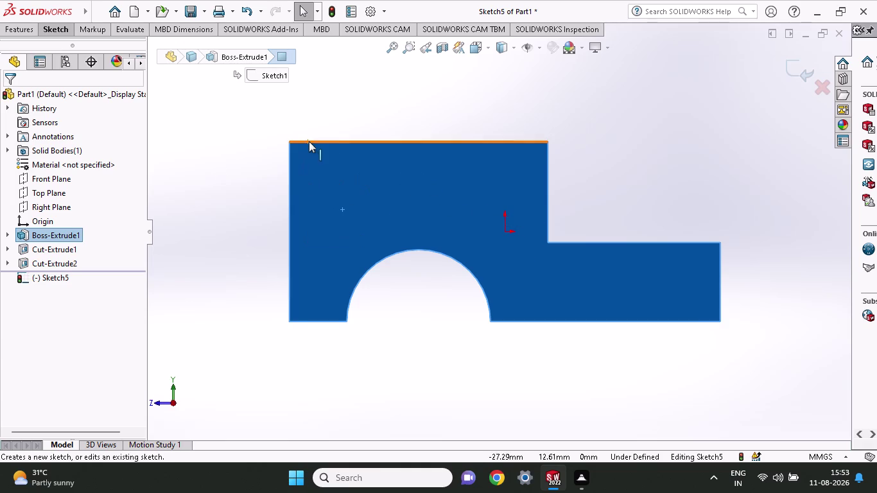
Start a sketch on the side face and draw a diagonal line across its upper-left corner.
click(58, 27)
click(77, 45)
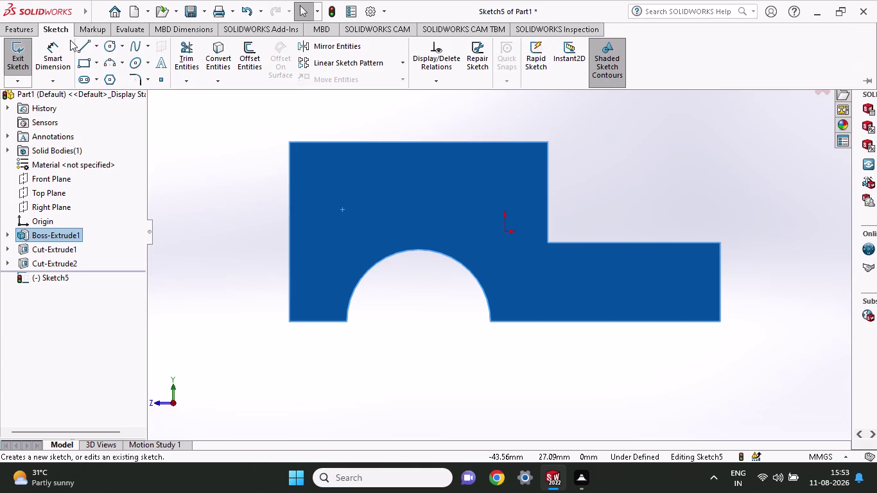
click(288, 320)
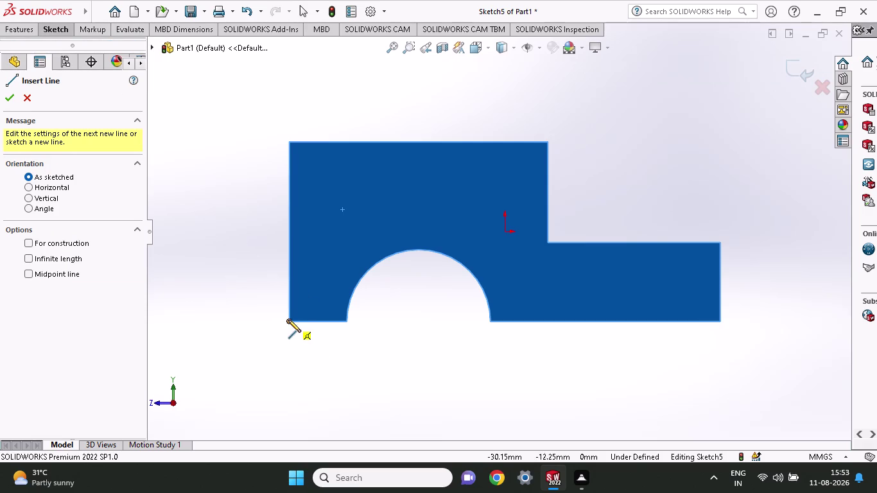
click(290, 264)
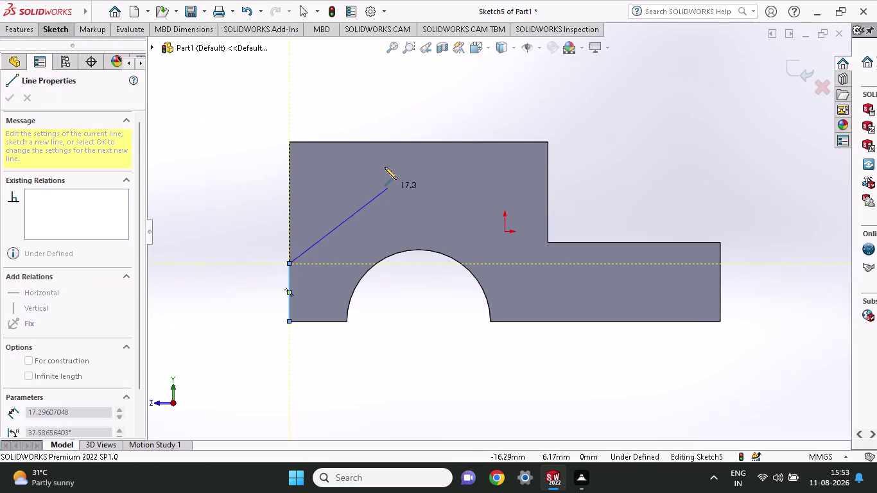
click(404, 142)
right_click(214, 175)
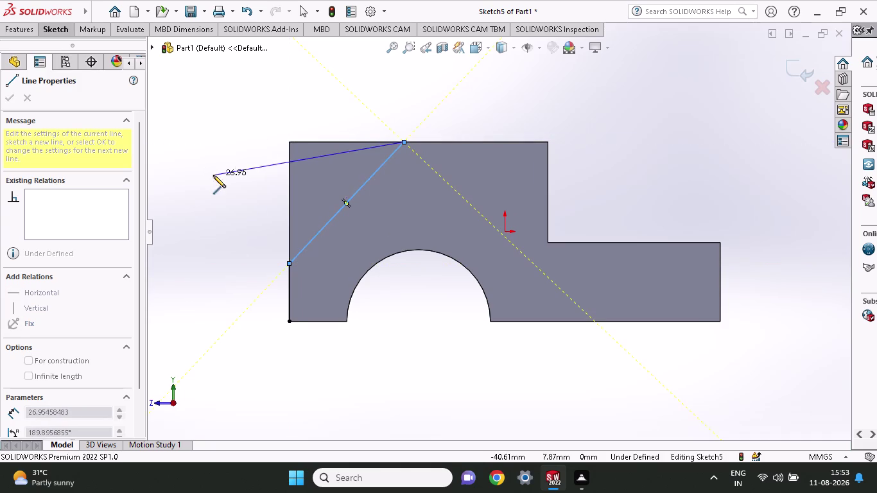
click(236, 185)
click(46, 32)
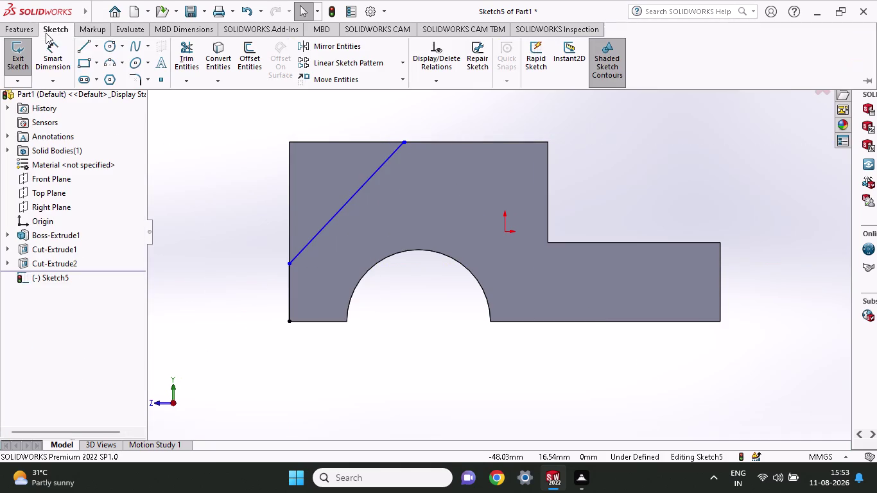
click(60, 52)
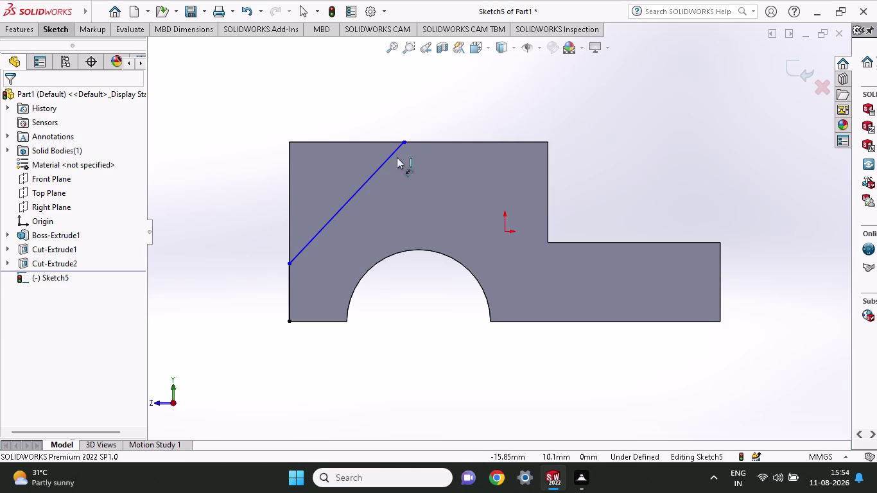
click(405, 144)
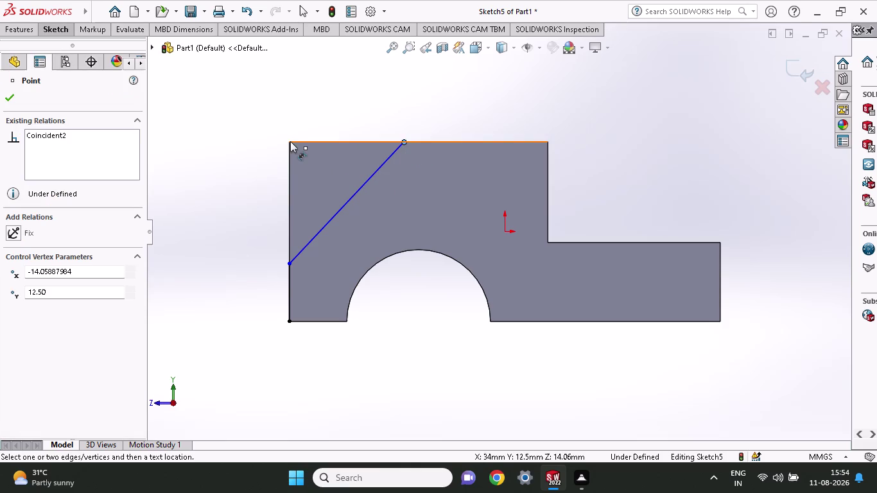
Dimension the diagonal's top end 18 mm from the face's upper-left corner.
click(290, 141)
click(290, 99)
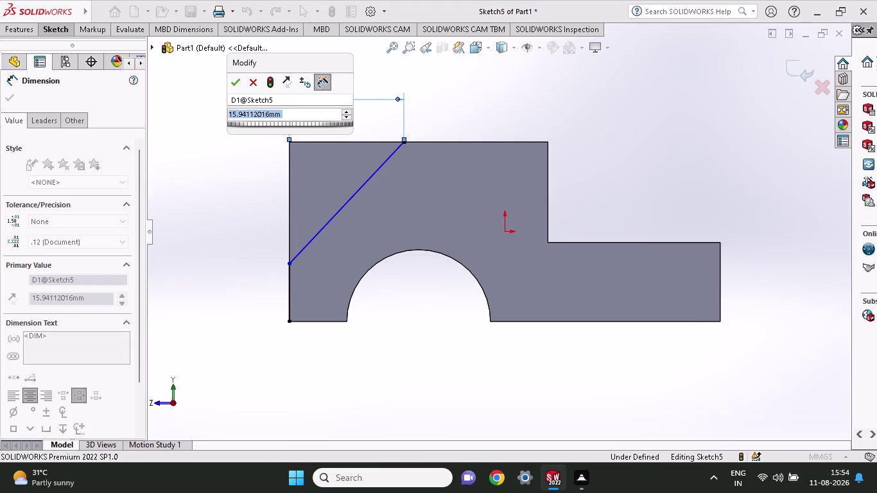
text(18)
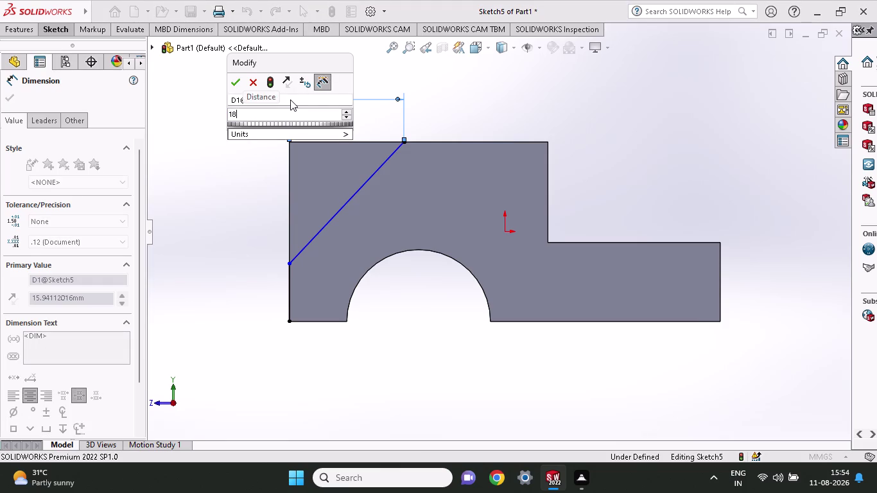
key(Return)
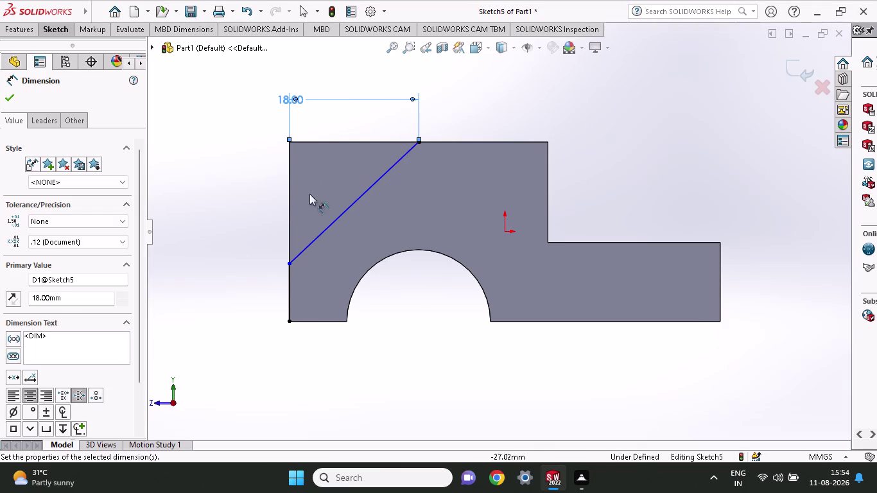
click(289, 322)
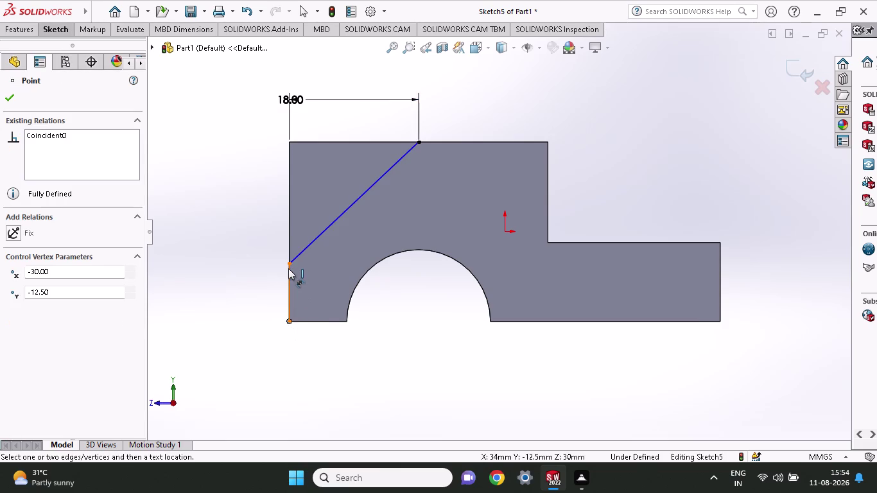
Dimension the diagonal's lower end 8 mm above the bottom-left corner.
click(289, 265)
click(249, 262)
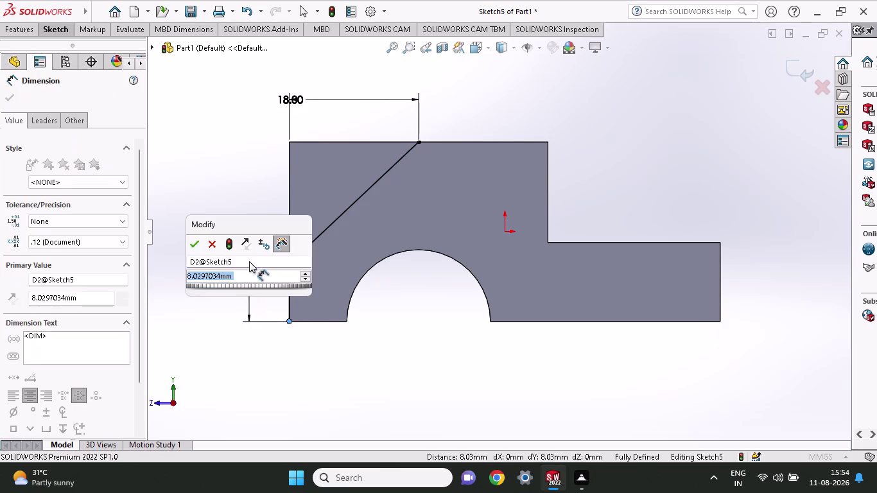
key(8)
key(Return)
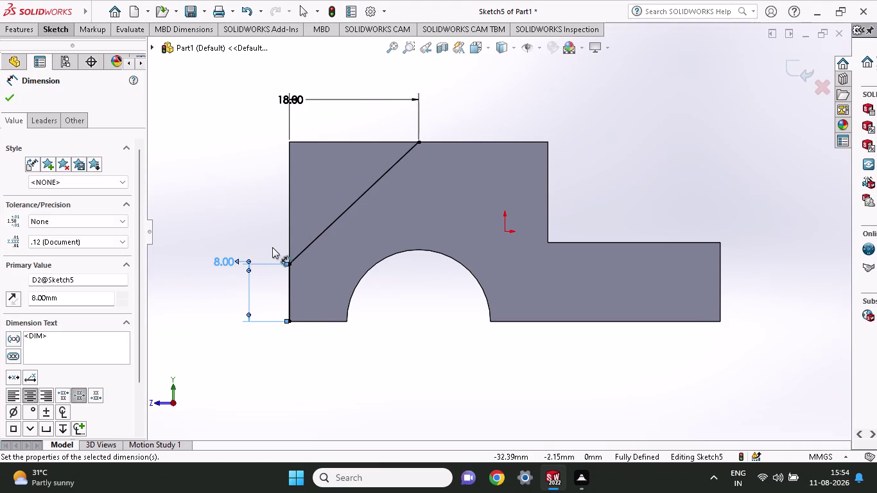
click(61, 31)
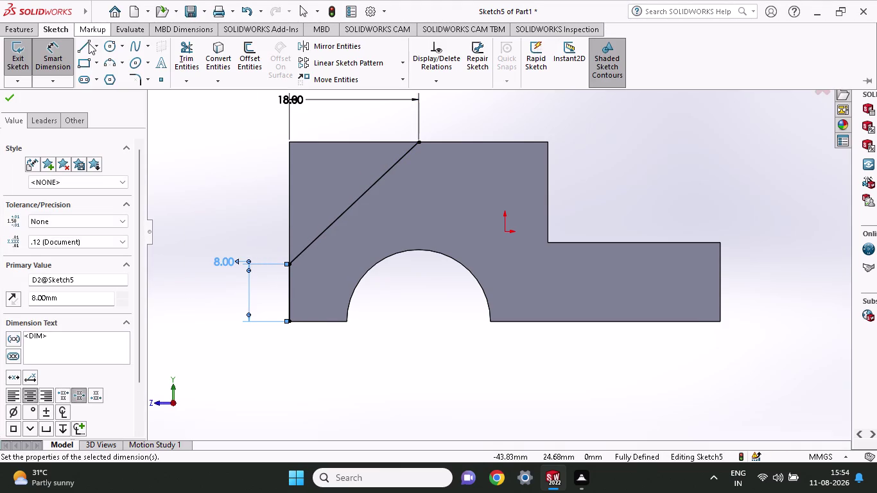
Draw lines up the left edge and along the top edge to close the corner triangle.
click(88, 43)
click(285, 263)
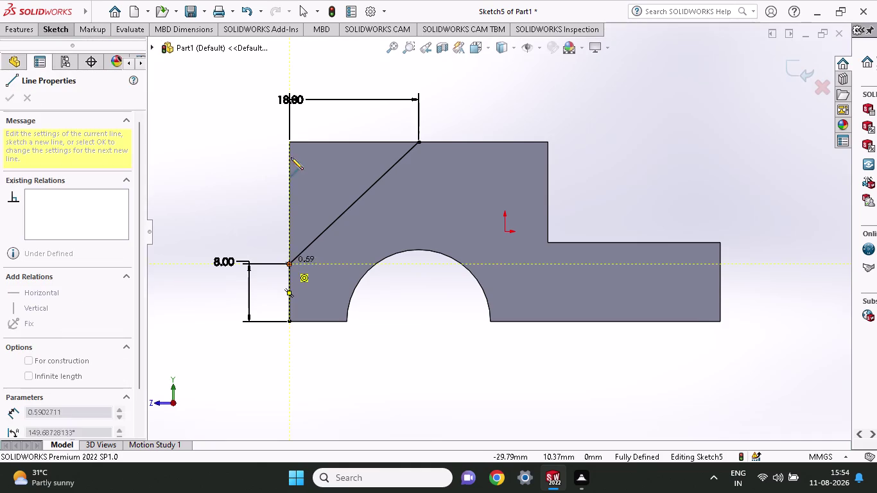
click(289, 144)
click(420, 141)
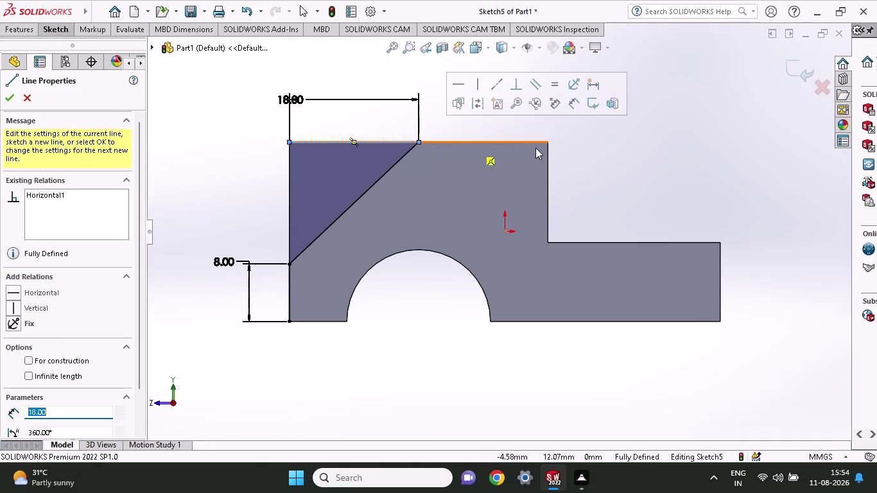
key(Escape)
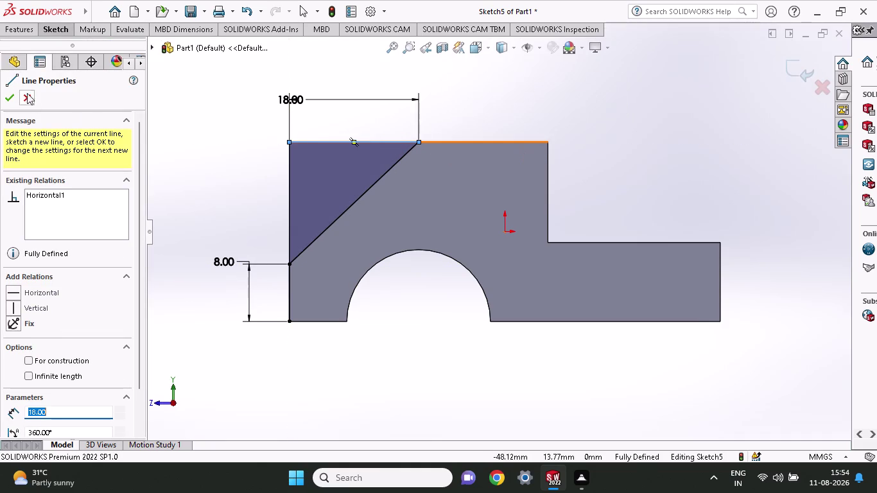
click(14, 32)
click(17, 56)
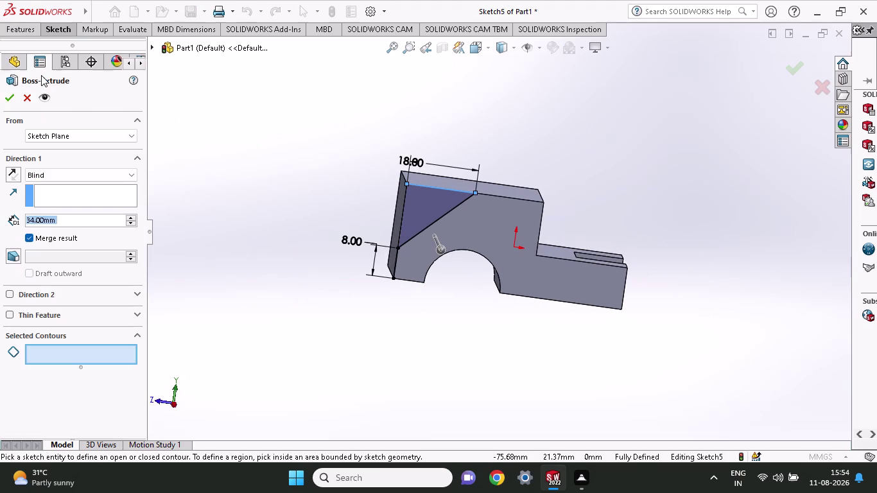
Cancel the boss extrusion and start an Extruded Cut from the sketch.
click(28, 93)
click(24, 33)
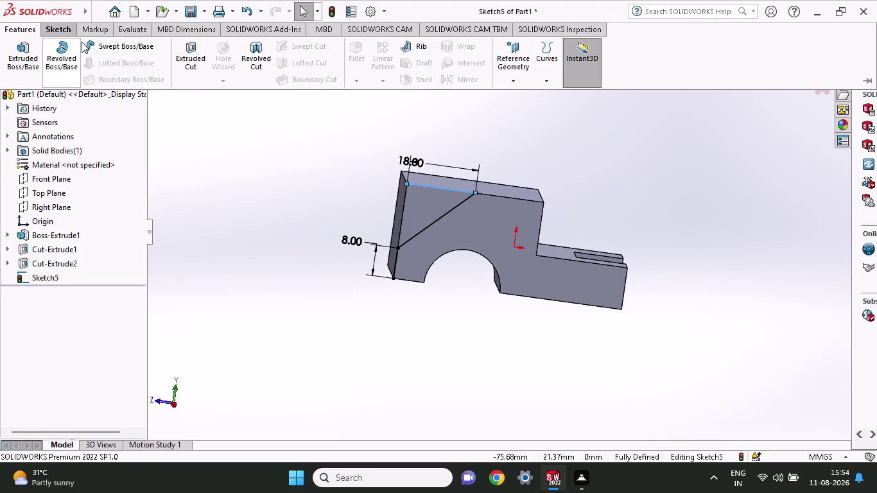
click(194, 57)
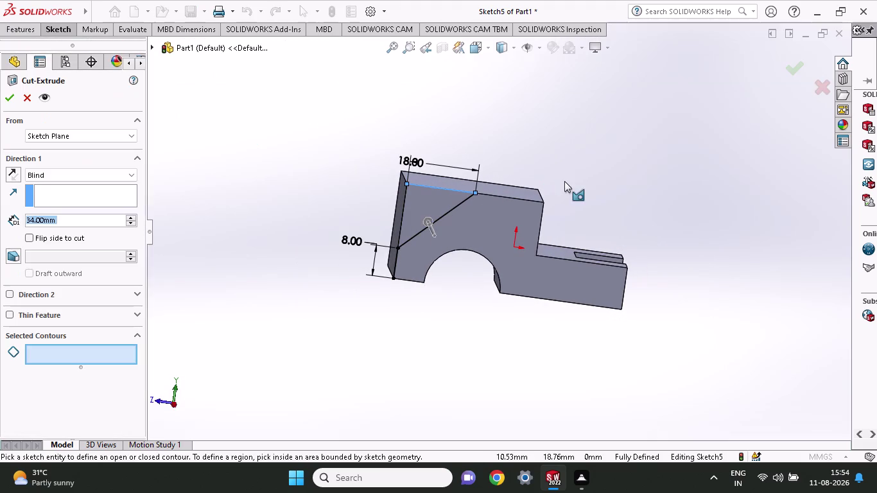
Select the corner triangle region and cut it with a Blind depth of 8 mm.
click(420, 205)
middle_drag(575, 143, 580, 149)
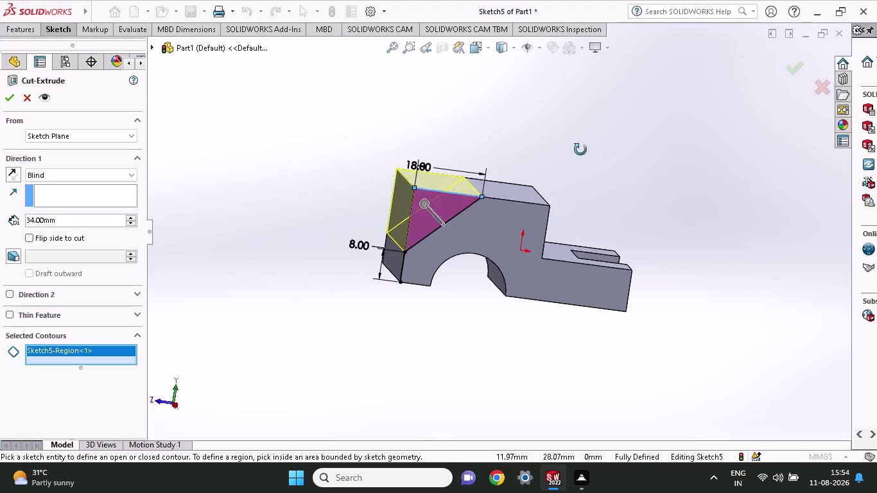
middle_drag(580, 149, 606, 185)
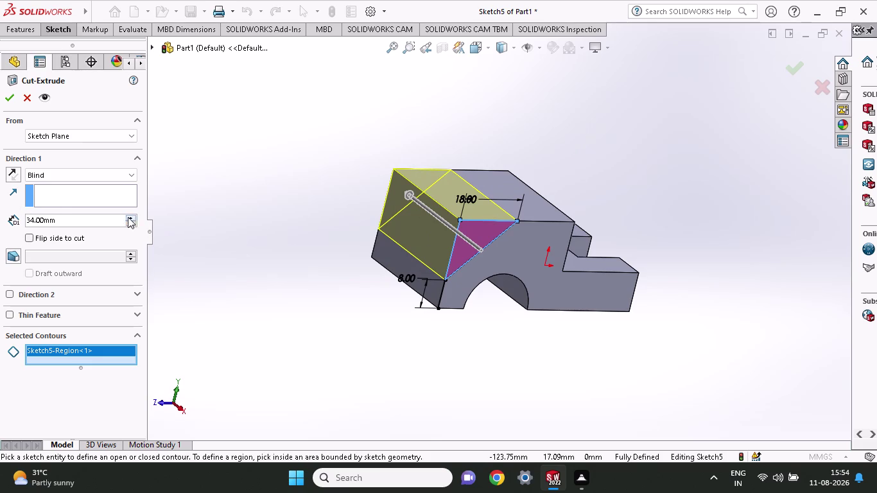
drag(109, 217, 3, 225)
key(3)
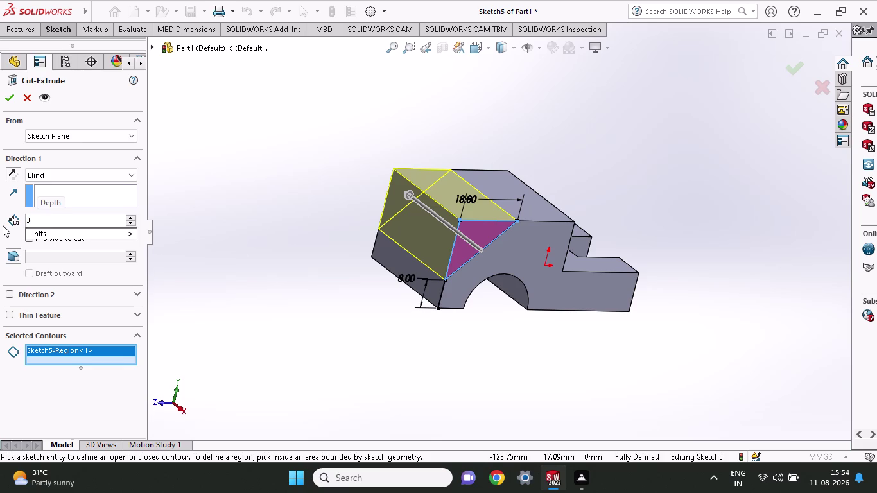
text(4-1)
text(8)
key(Return)
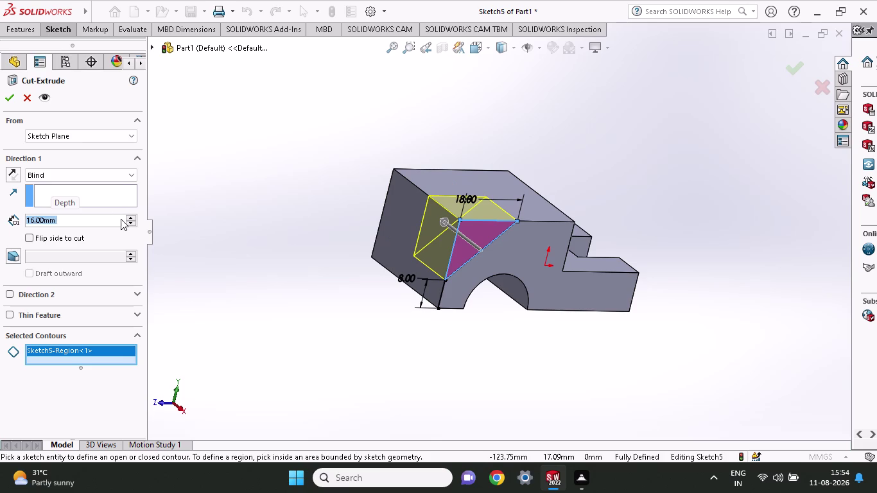
key(8)
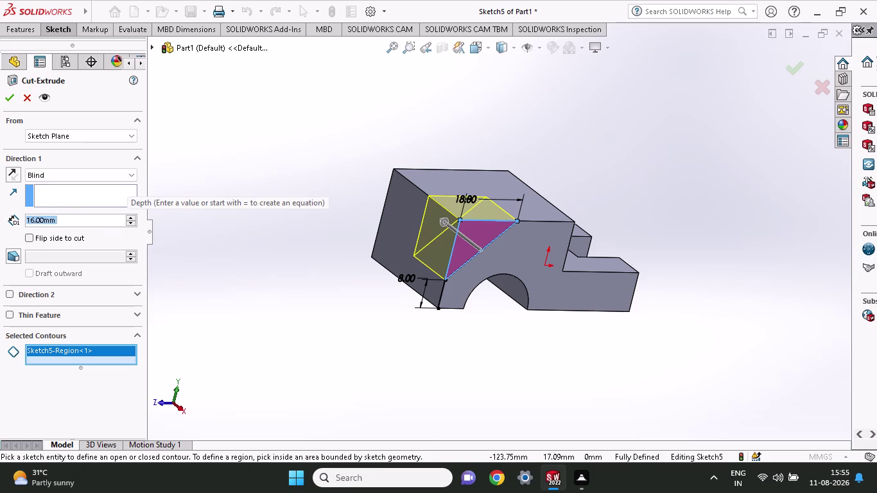
click(6, 93)
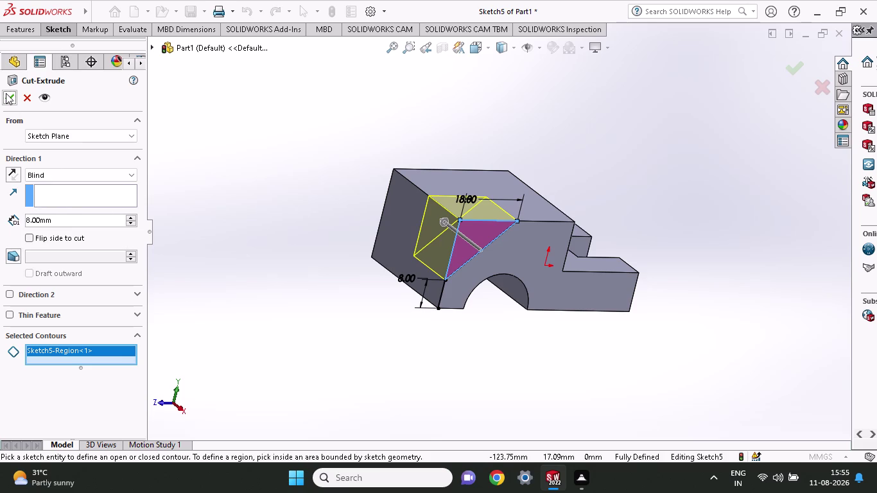
click(6, 93)
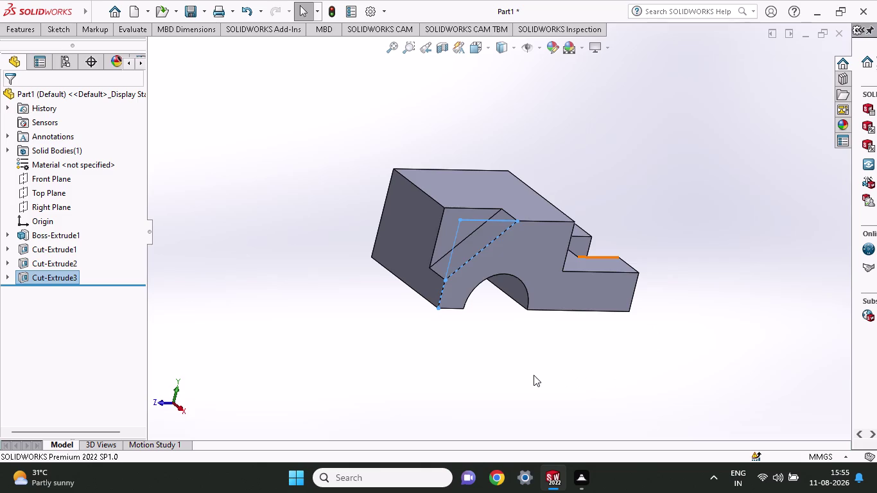
Orbit to the block's opposite side face and start a new sketch on it.
middle_drag(534, 375, 576, 389)
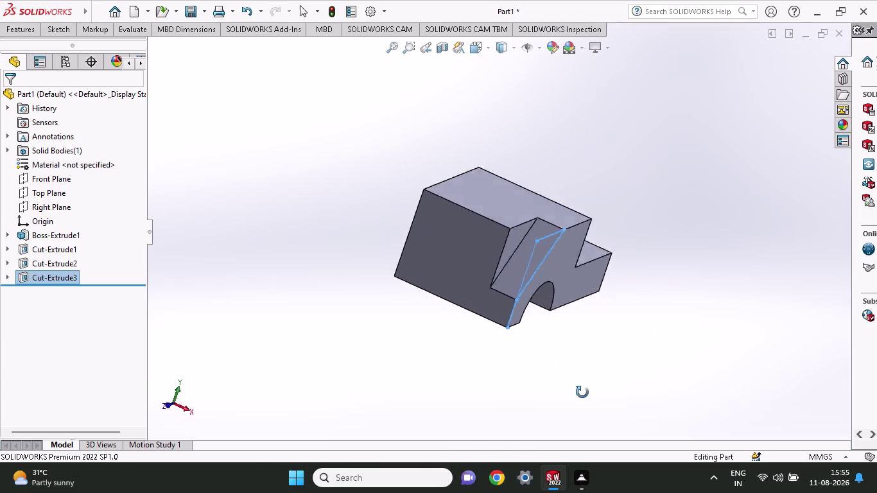
middle_drag(576, 389, 683, 460)
click(608, 257)
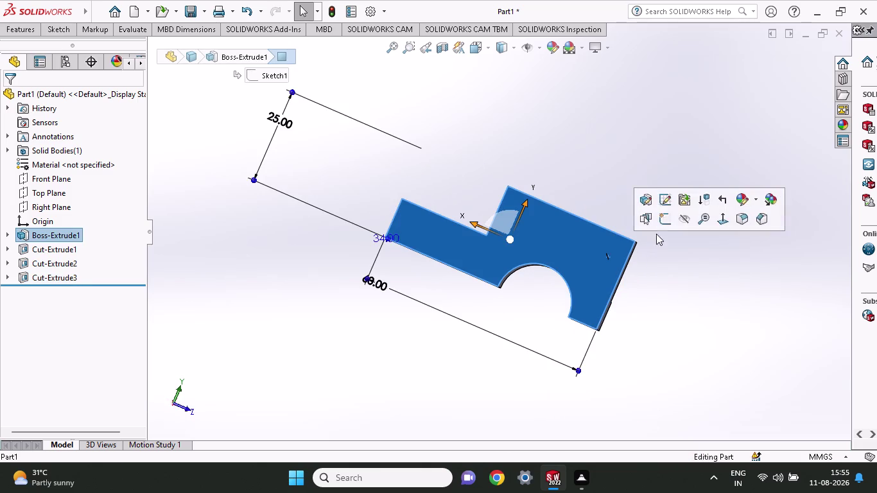
click(664, 219)
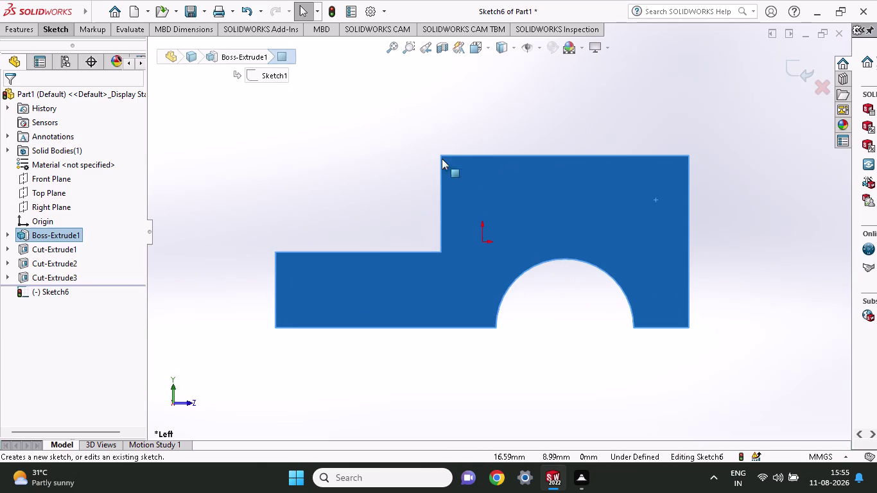
Draw a line chain up the right edge, diagonally to the top edge, then to the top-left corner.
click(61, 26)
click(77, 44)
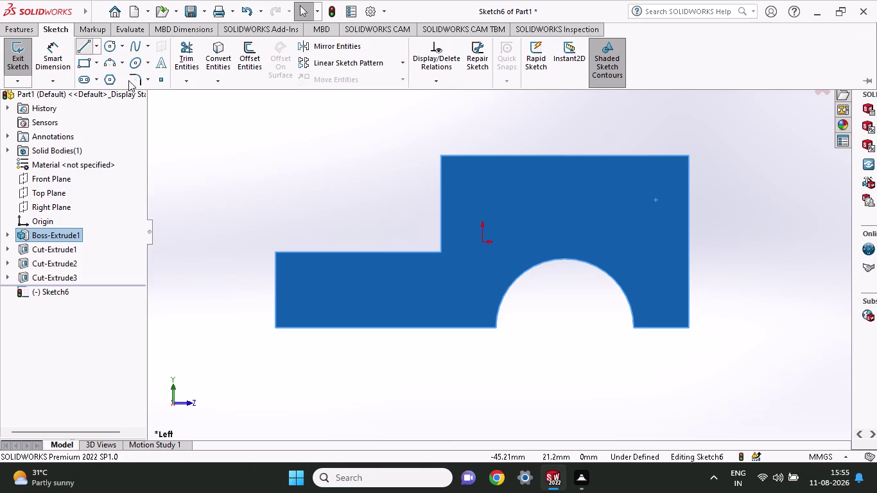
click(687, 328)
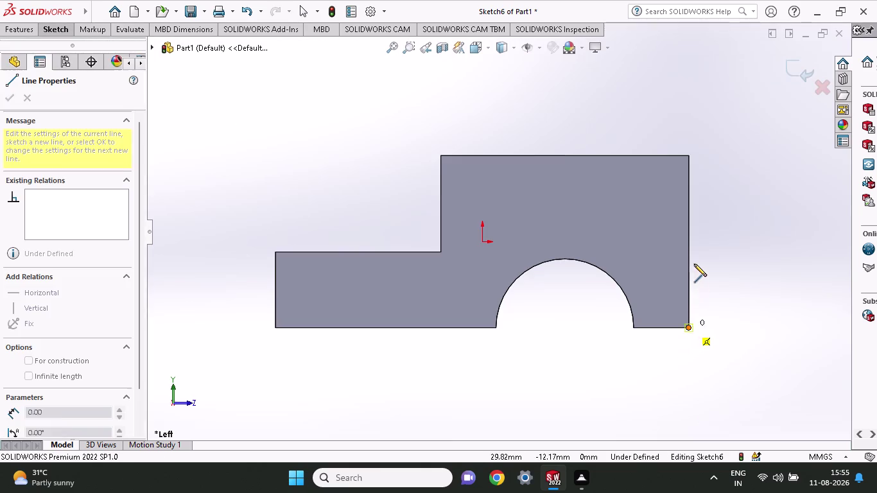
click(691, 255)
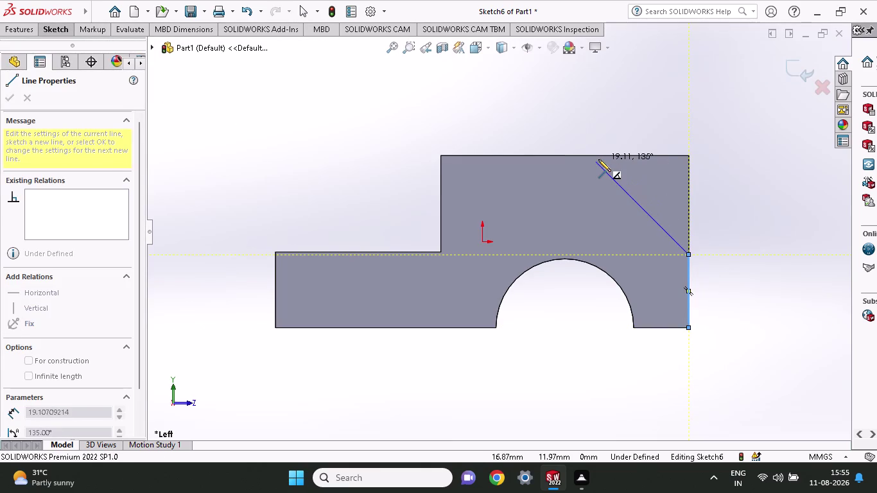
click(590, 155)
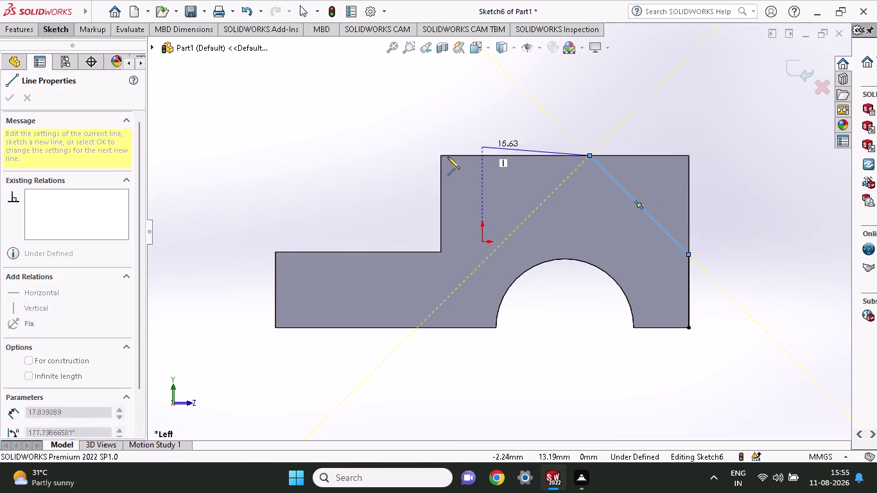
click(440, 155)
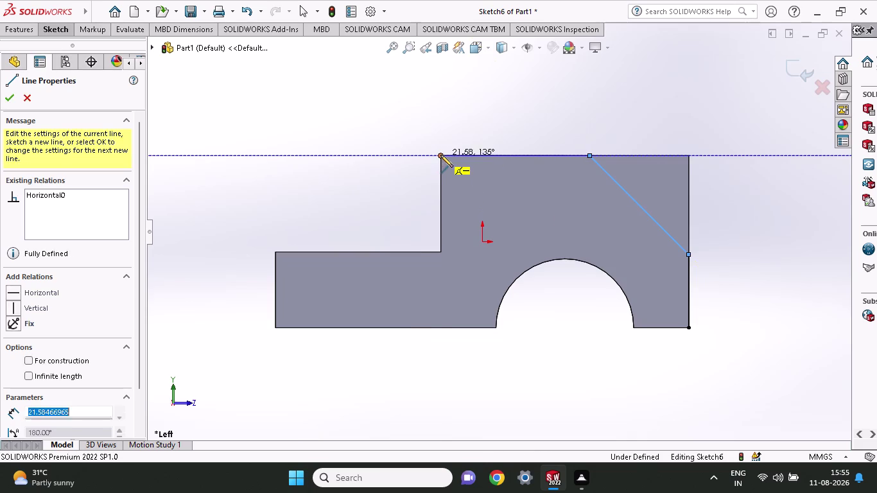
right_click(746, 306)
click(764, 309)
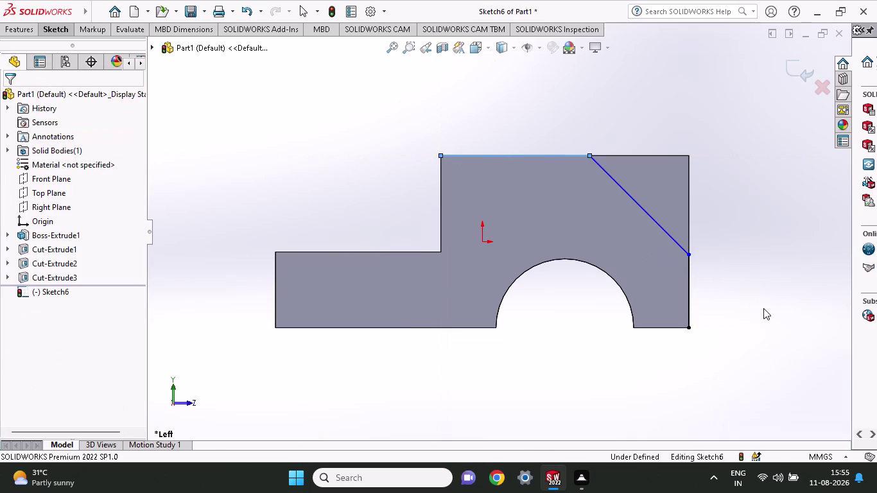
Begin a dimension between the bottom-right corner and the diagonal's right-edge point.
click(52, 40)
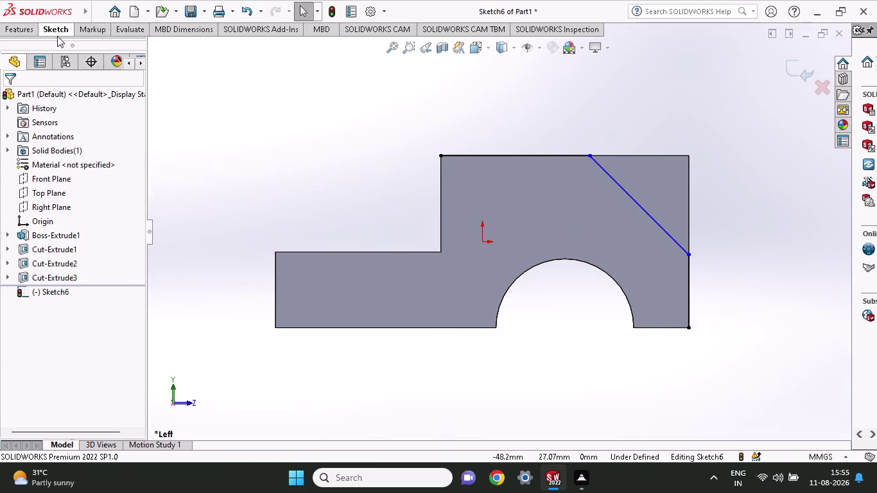
click(58, 30)
click(60, 48)
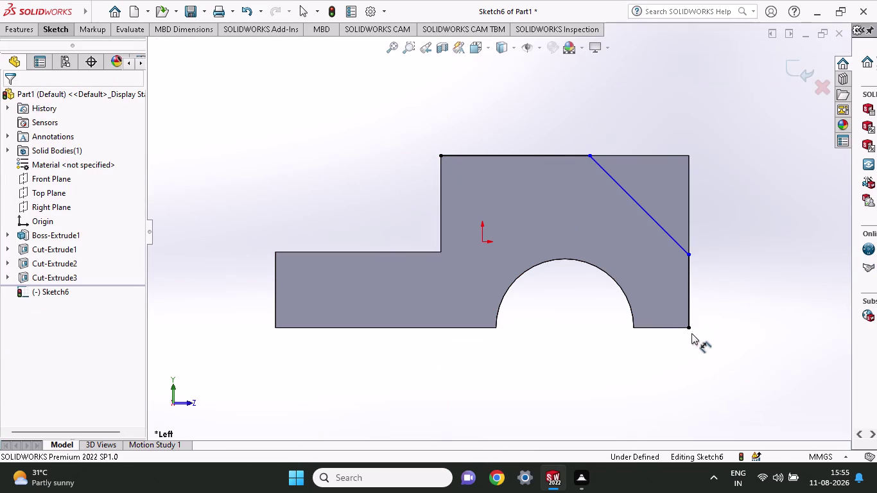
click(689, 329)
click(689, 256)
Set the diagonal's right-edge point to 8 mm.
click(757, 264)
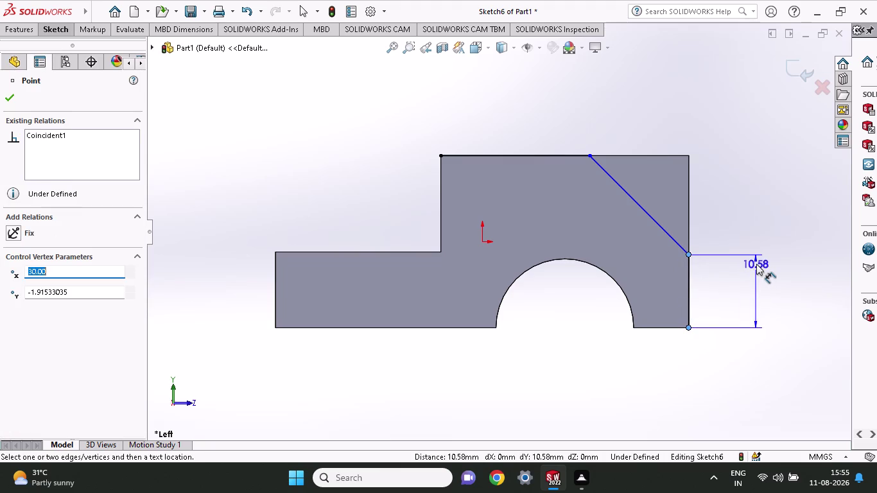
key(8)
key(Return)
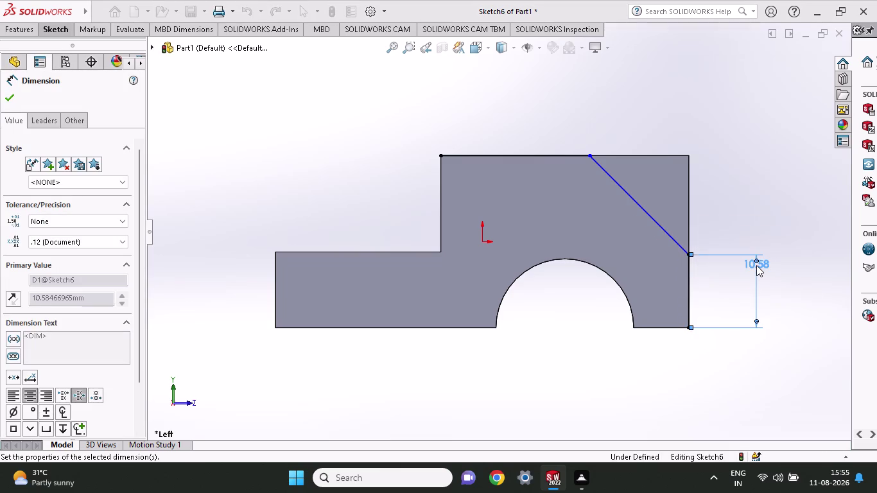
Dimension the diagonal's top-edge point 18 mm from the top-left corner.
click(442, 153)
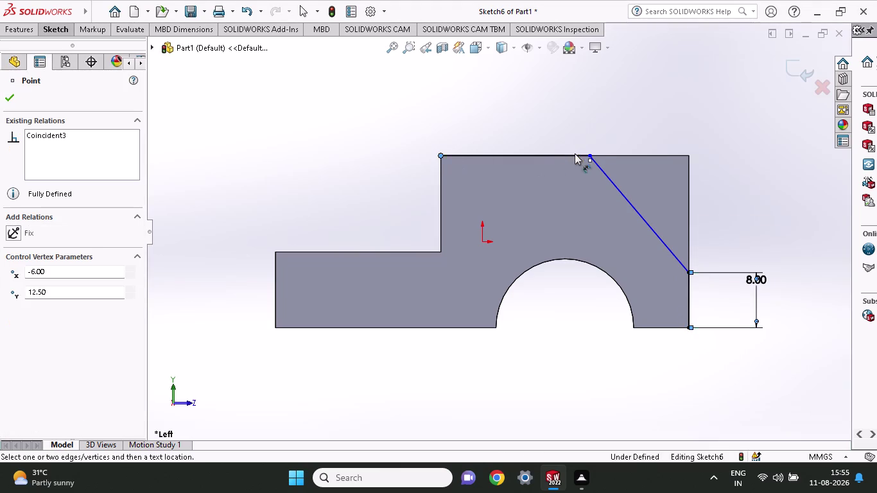
click(591, 152)
click(594, 105)
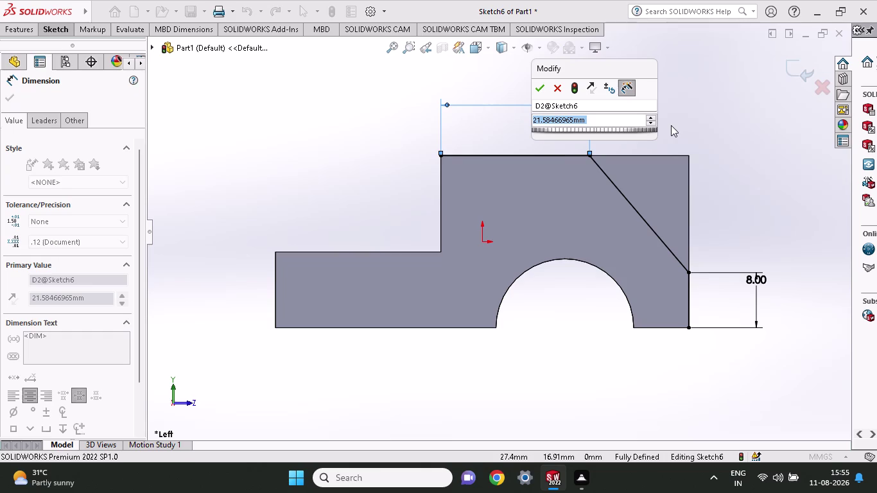
text(36)
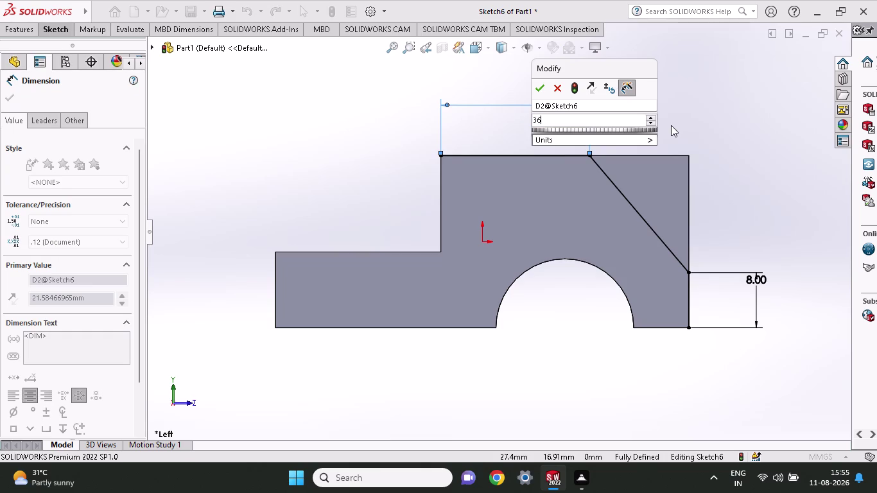
text(-18)
key(Return)
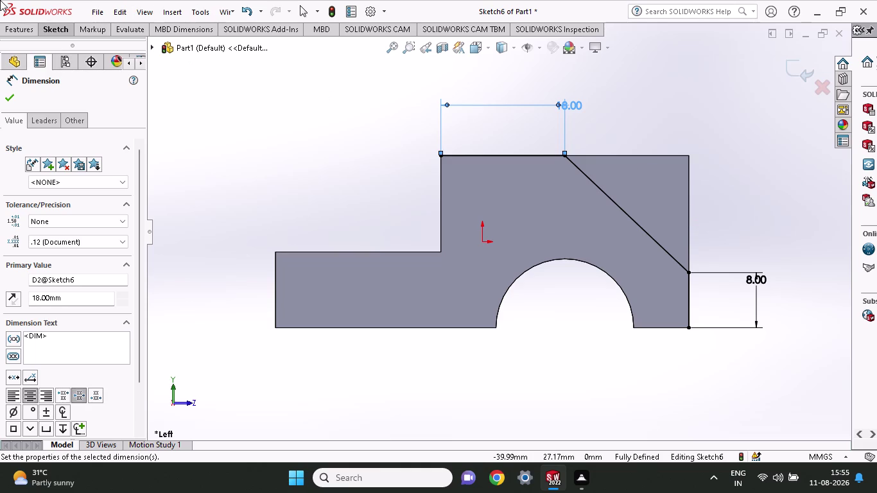
click(62, 30)
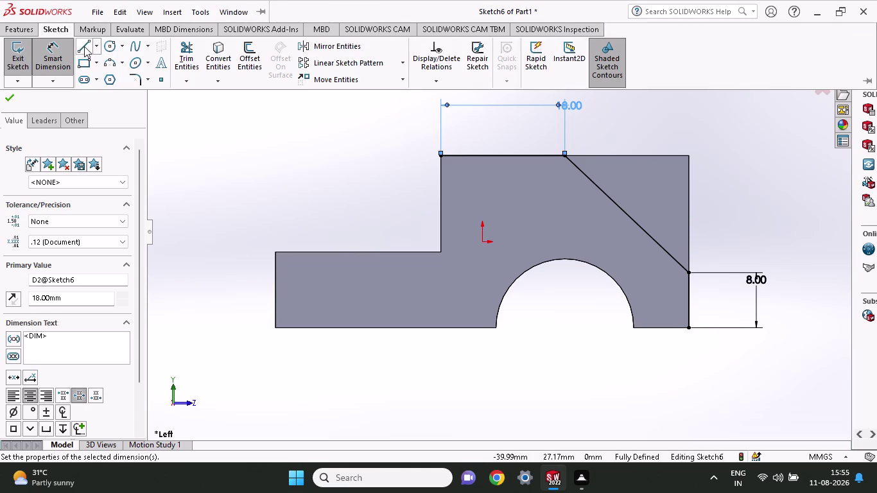
click(84, 47)
Draw the closing line down the right edge to the diagonal.
click(562, 158)
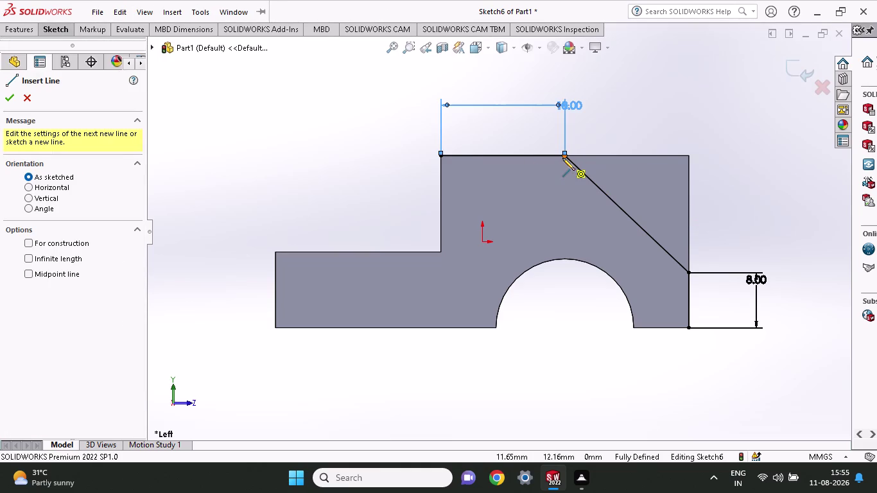
click(690, 154)
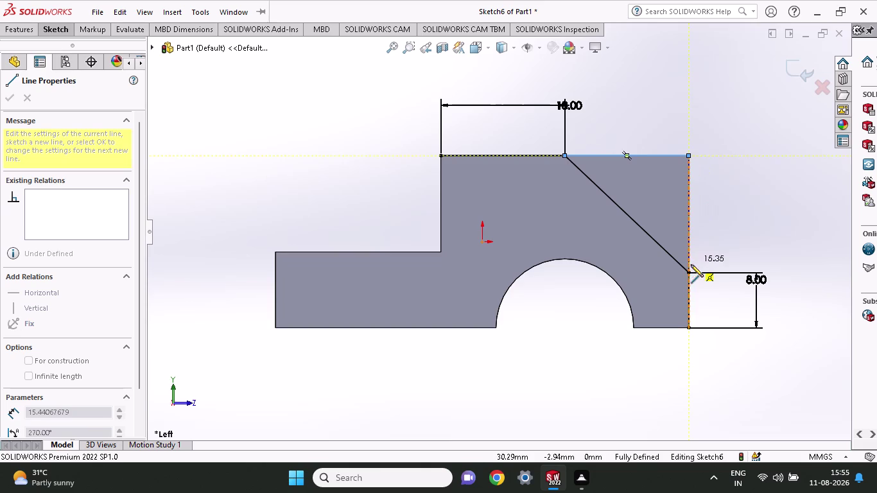
click(690, 272)
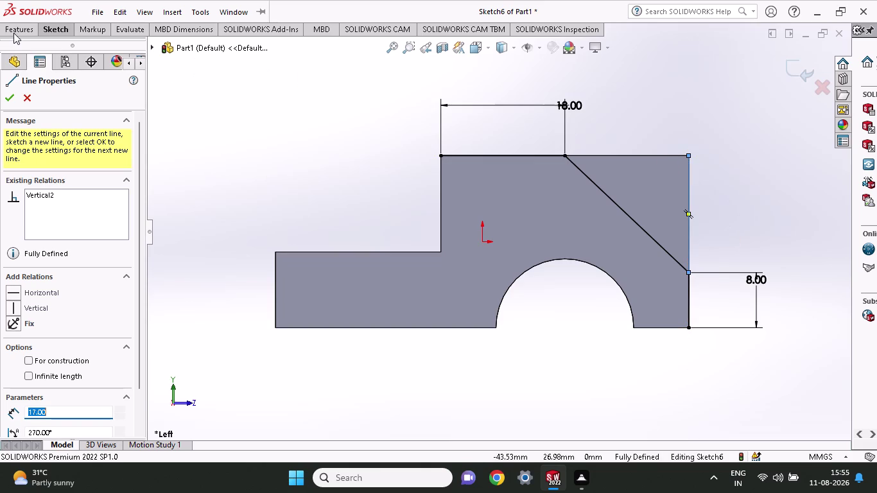
Extrude-cut the triangle region 8 mm deep, creating Cut-Extrude4.
click(14, 33)
click(191, 55)
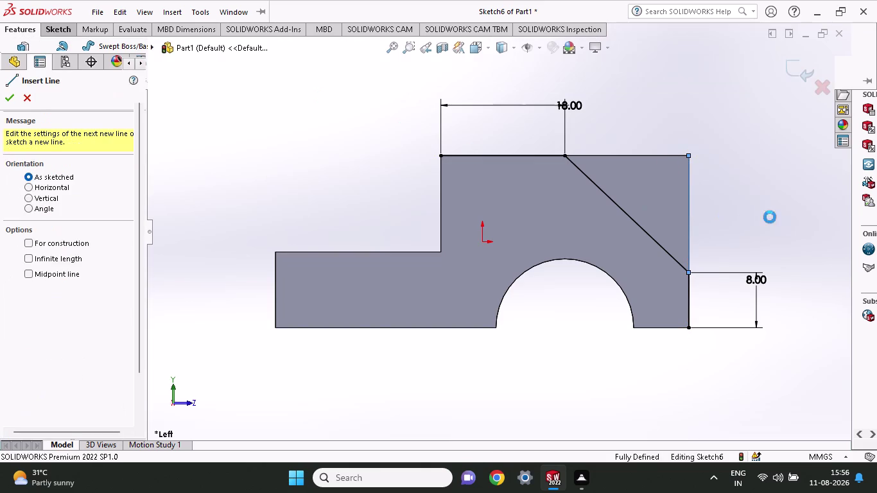
click(612, 242)
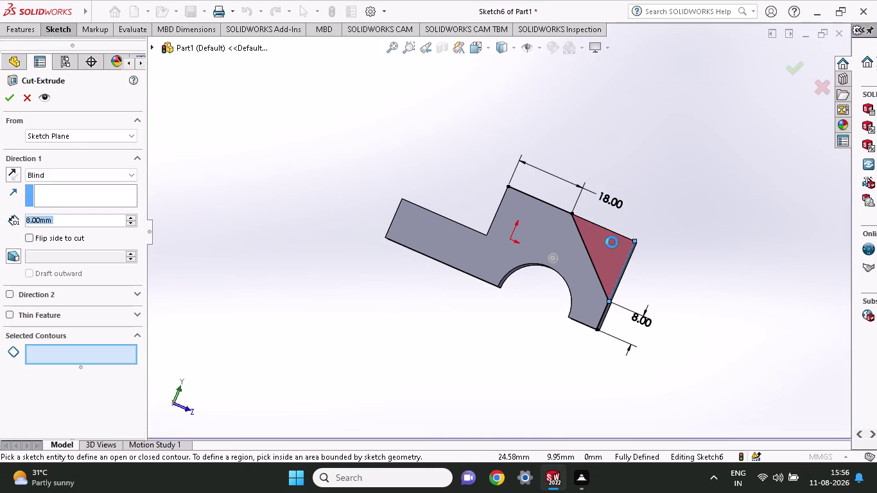
middle_drag(703, 240, 660, 257)
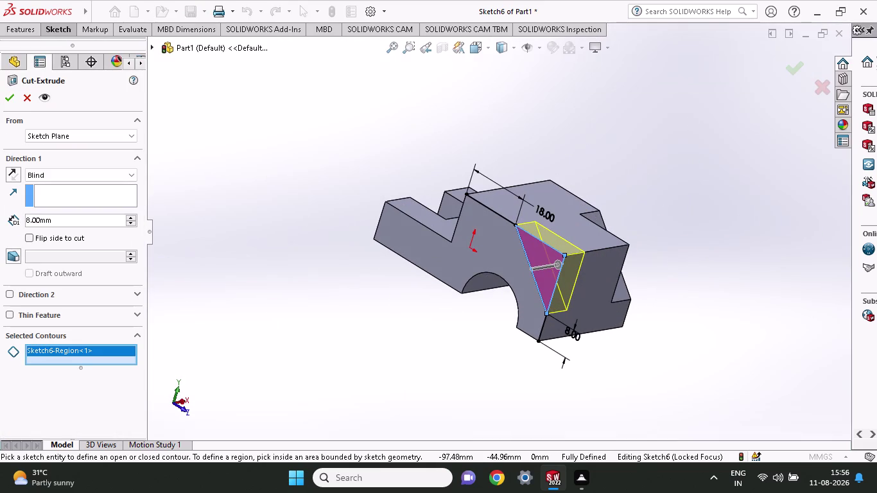
click(11, 99)
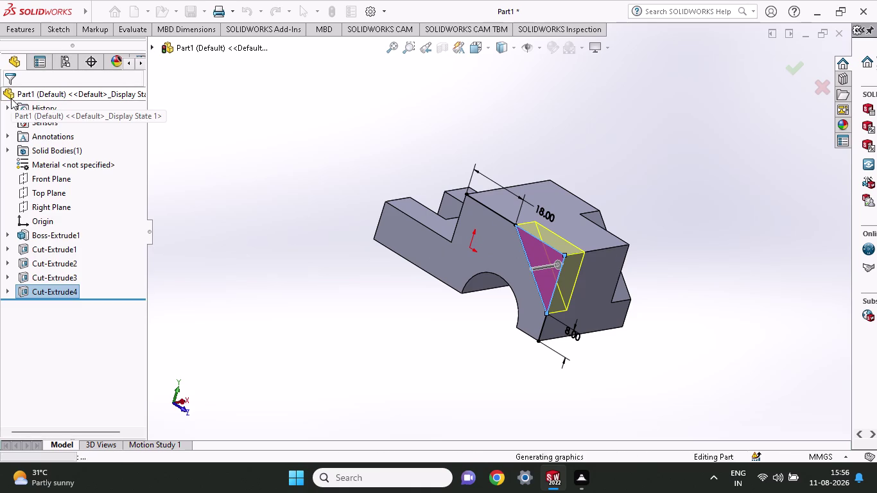
middle_drag(711, 285, 699, 451)
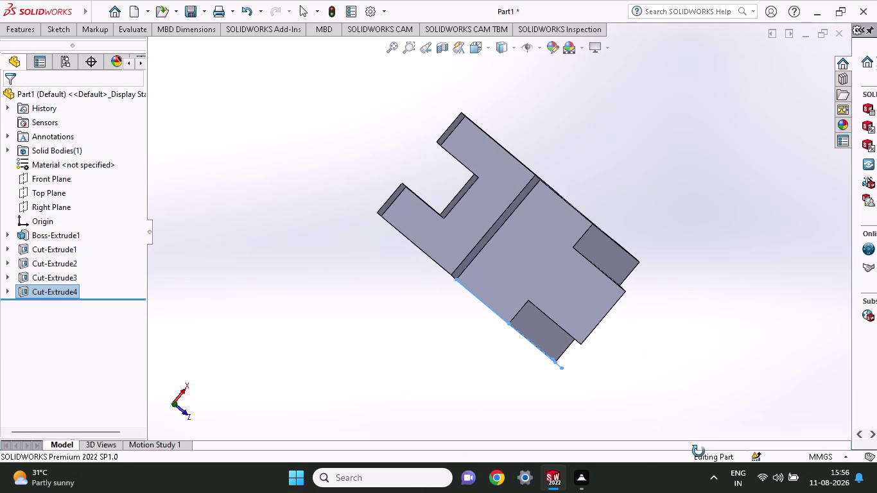
middle_drag(698, 451, 675, 437)
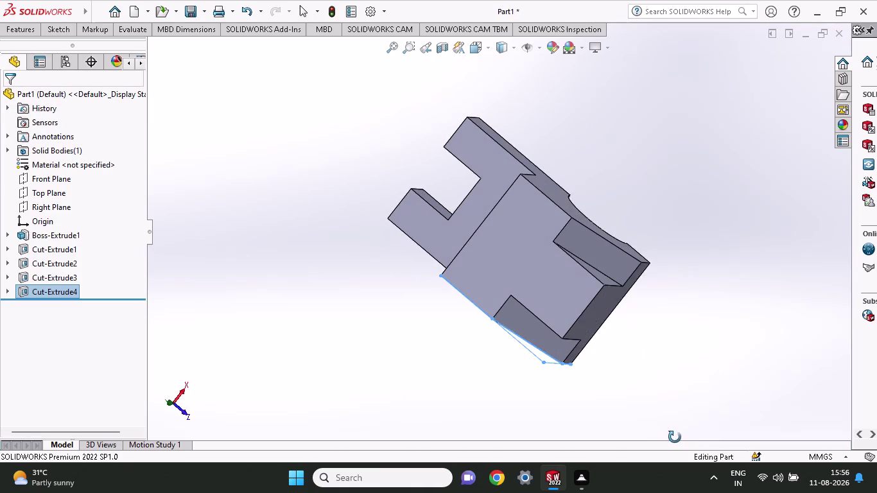
middle_drag(675, 437, 691, 443)
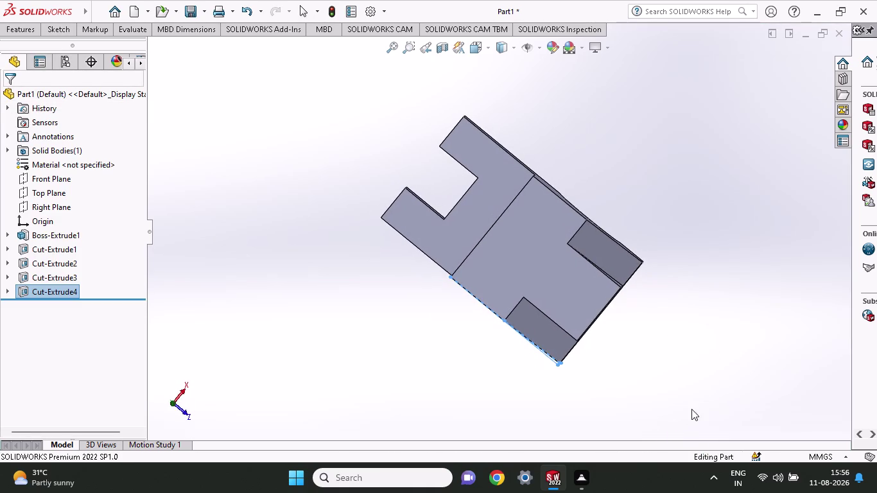
middle_drag(695, 405, 716, 242)
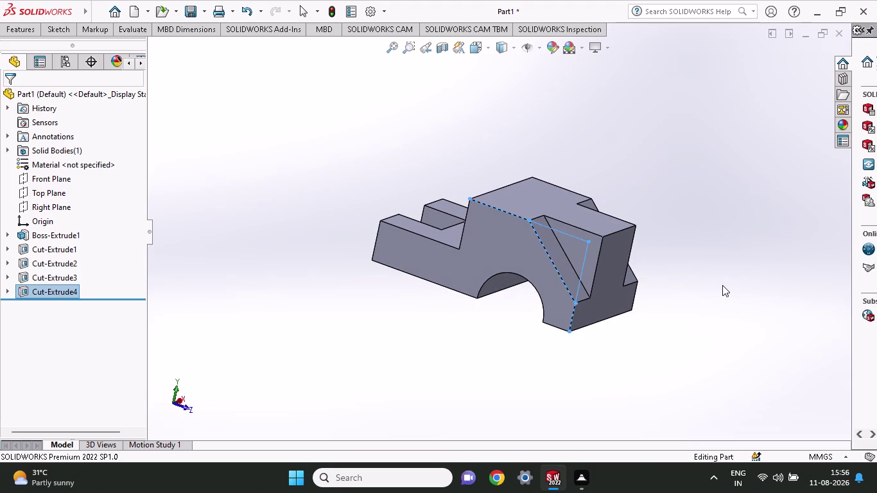
middle_drag(722, 285, 701, 290)
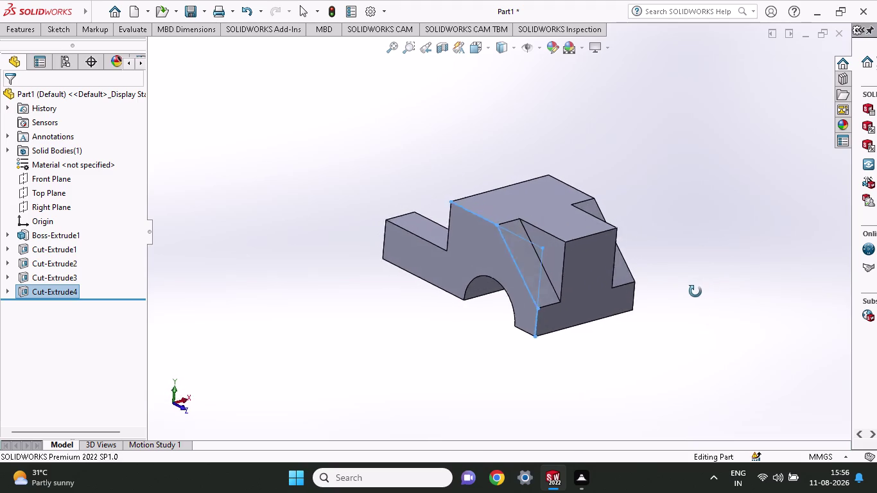
middle_drag(701, 291, 557, 282)
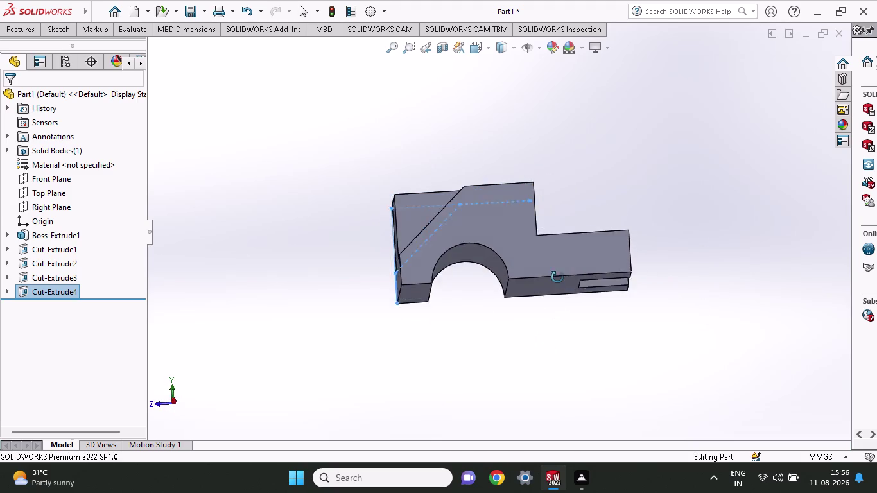
middle_drag(557, 283, 548, 328)
click(630, 127)
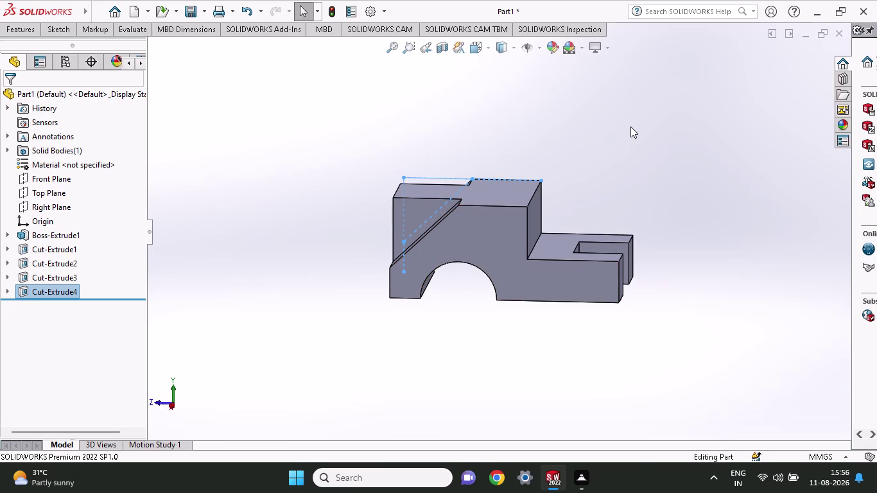
middle_drag(643, 197, 653, 120)
scroll(up, 3)
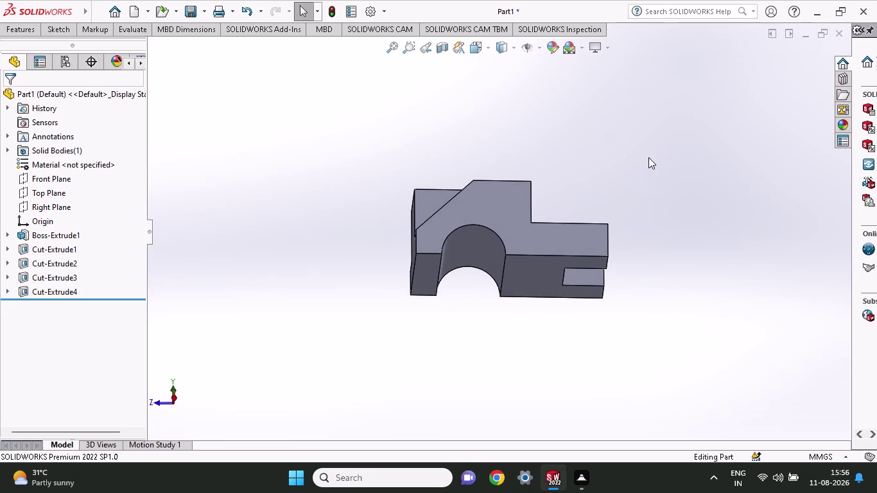
middle_drag(649, 157, 642, 237)
scroll(up, 3)
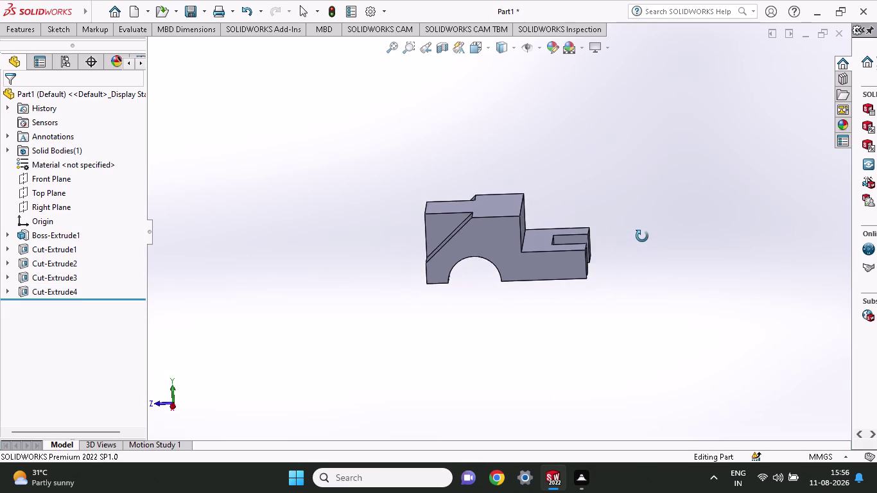
middle_drag(643, 237, 654, 167)
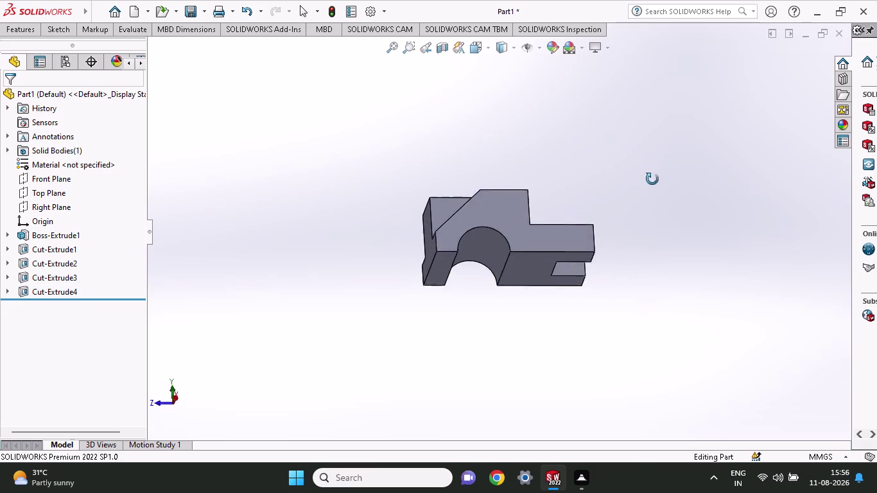
middle_drag(654, 167, 644, 130)
middle_drag(638, 244, 634, 194)
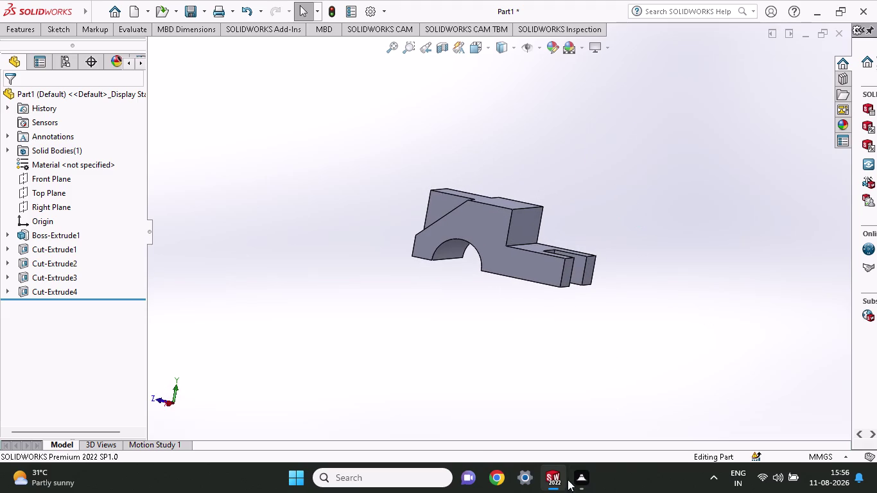